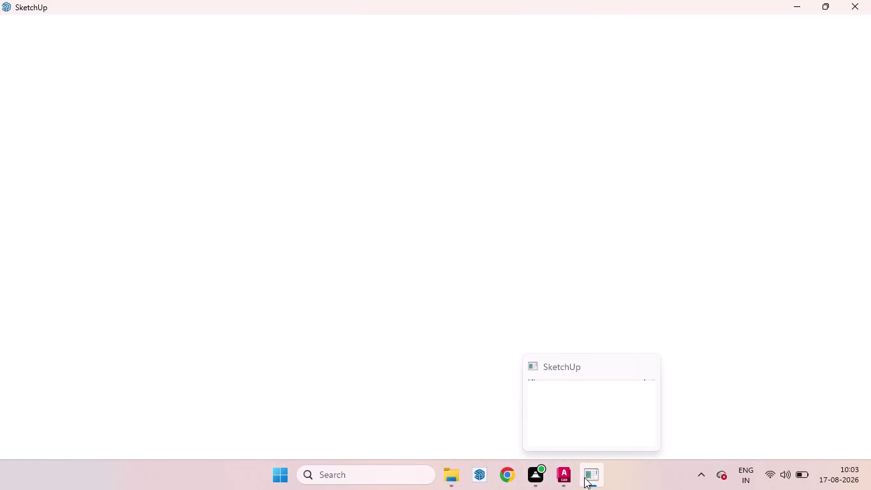
Focus the loading SketchUp window from its taskbar icon while it shows Not Responding.
click(577, 408)
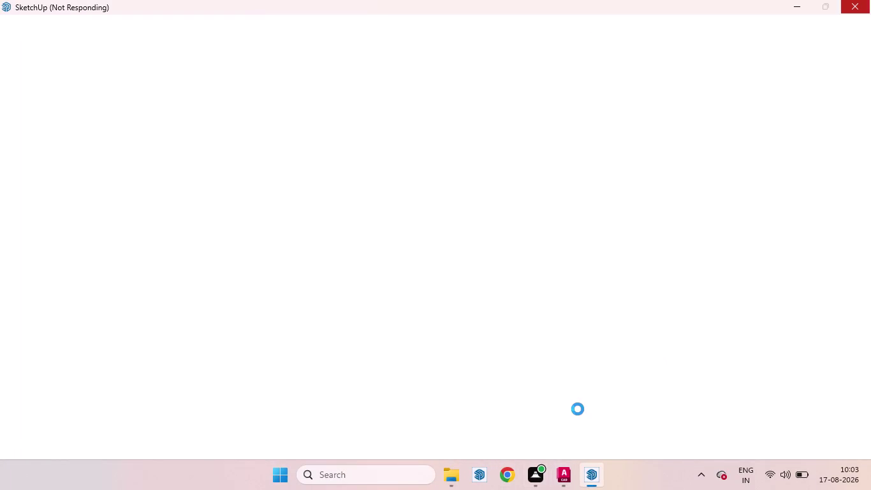